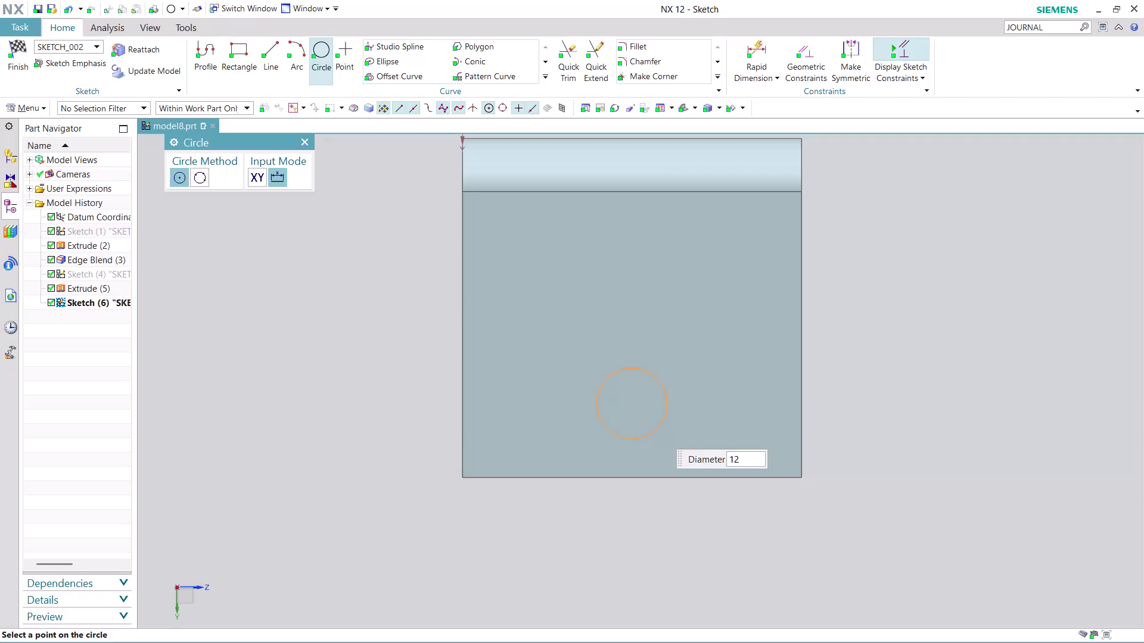
Place a 12 mm diameter circle on the upright face, entering its centre in XY mode.
key(Return)
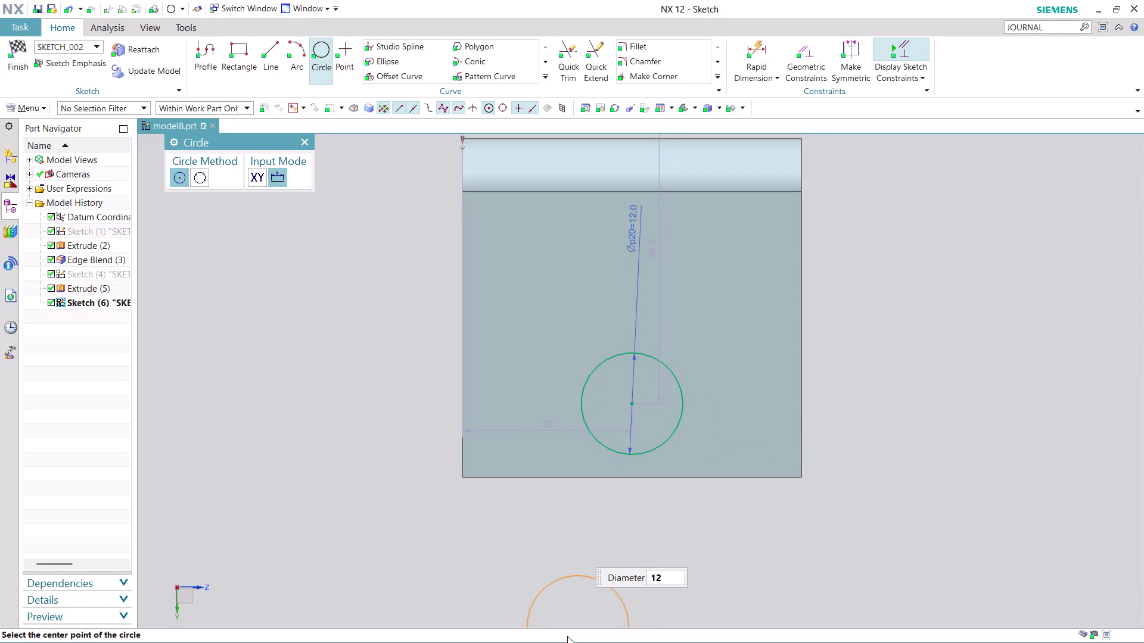
key(Escape)
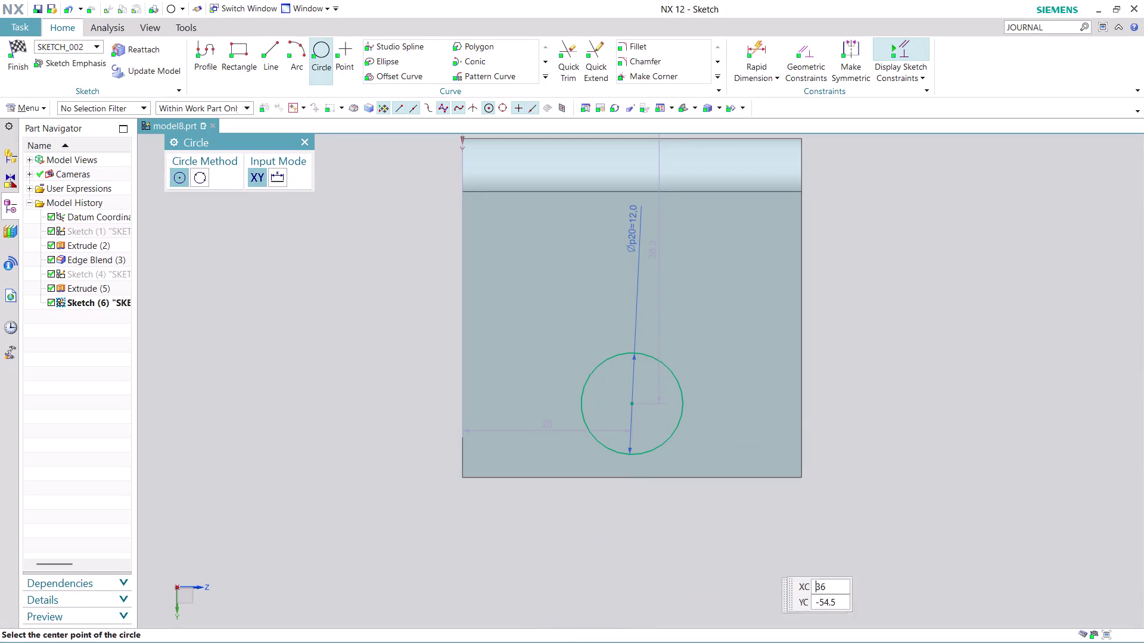
click(760, 43)
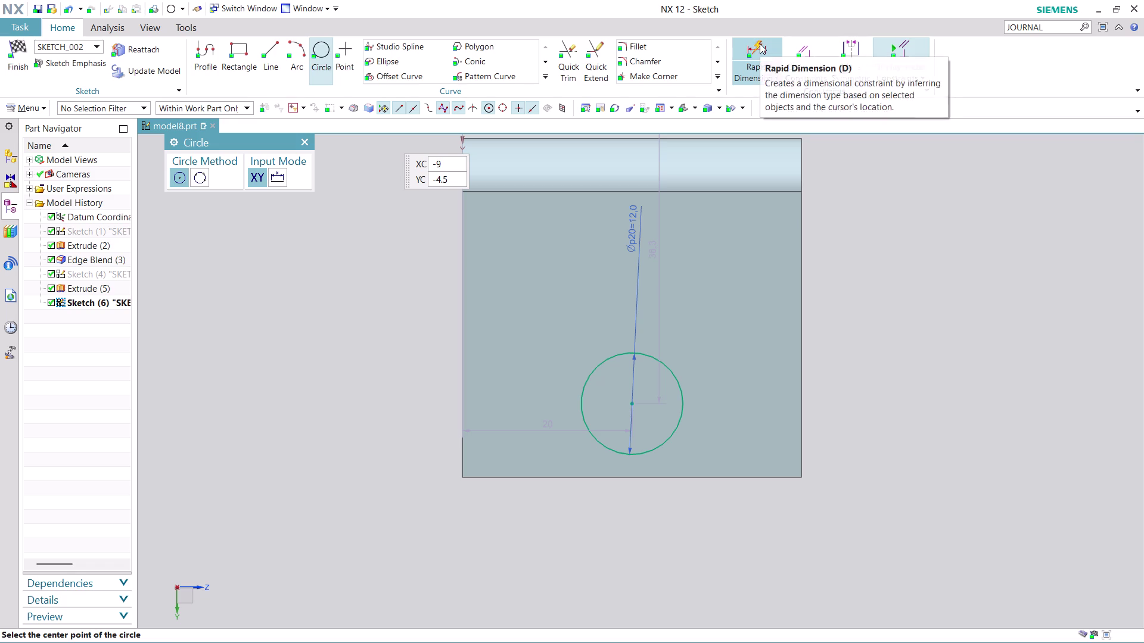
click(635, 404)
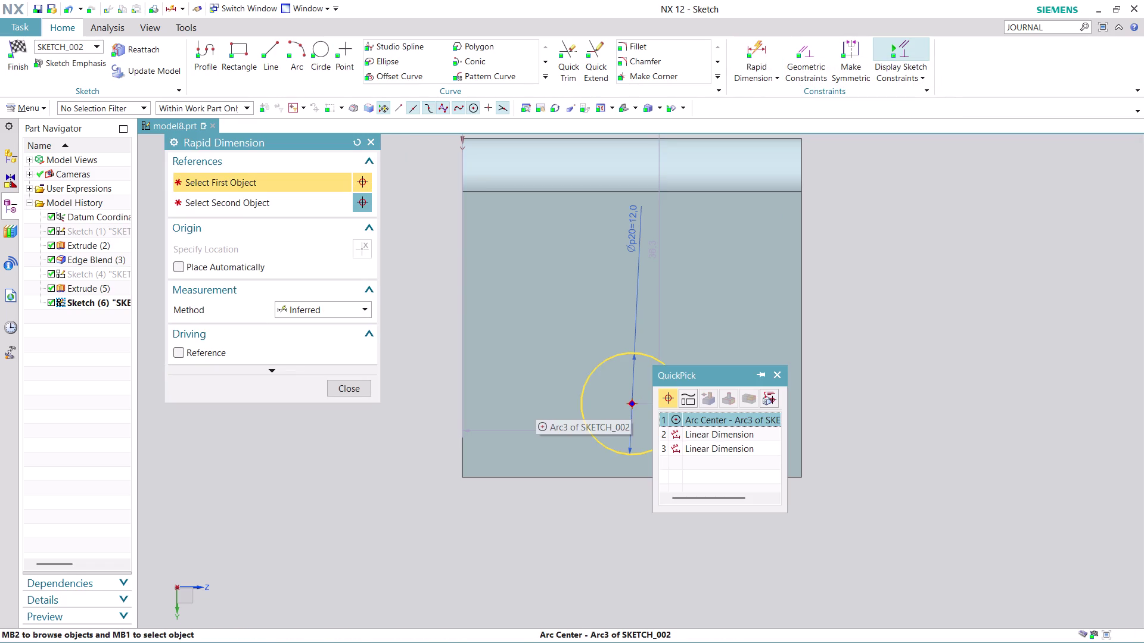
Dimension the circle centre 15 mm above the bottom edge, then finish the sketch.
click(706, 421)
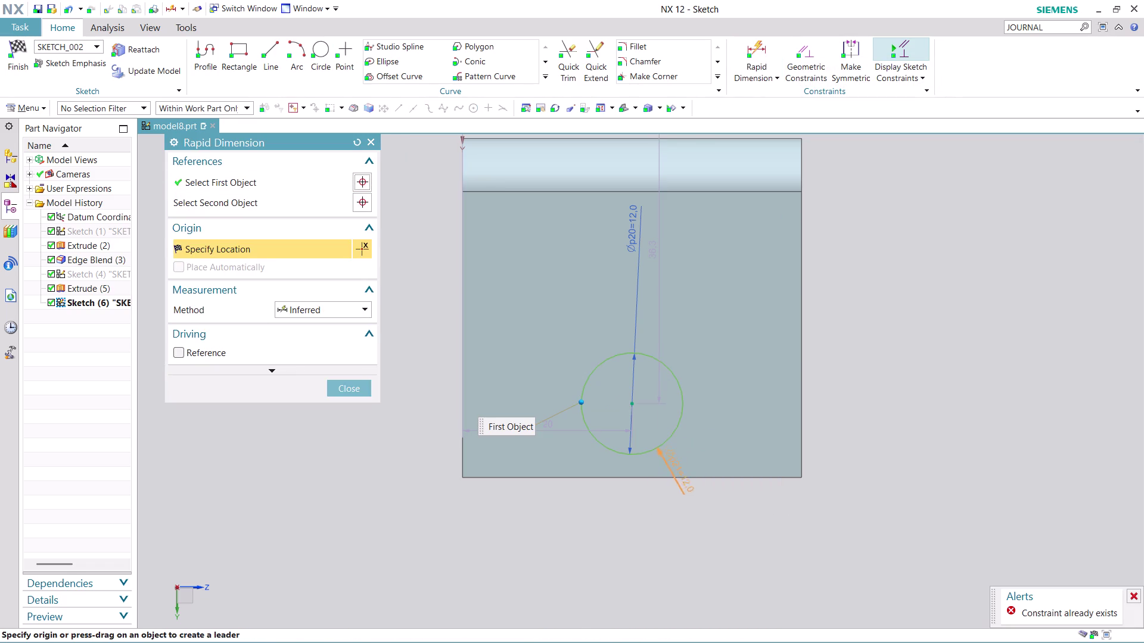
click(683, 478)
click(916, 437)
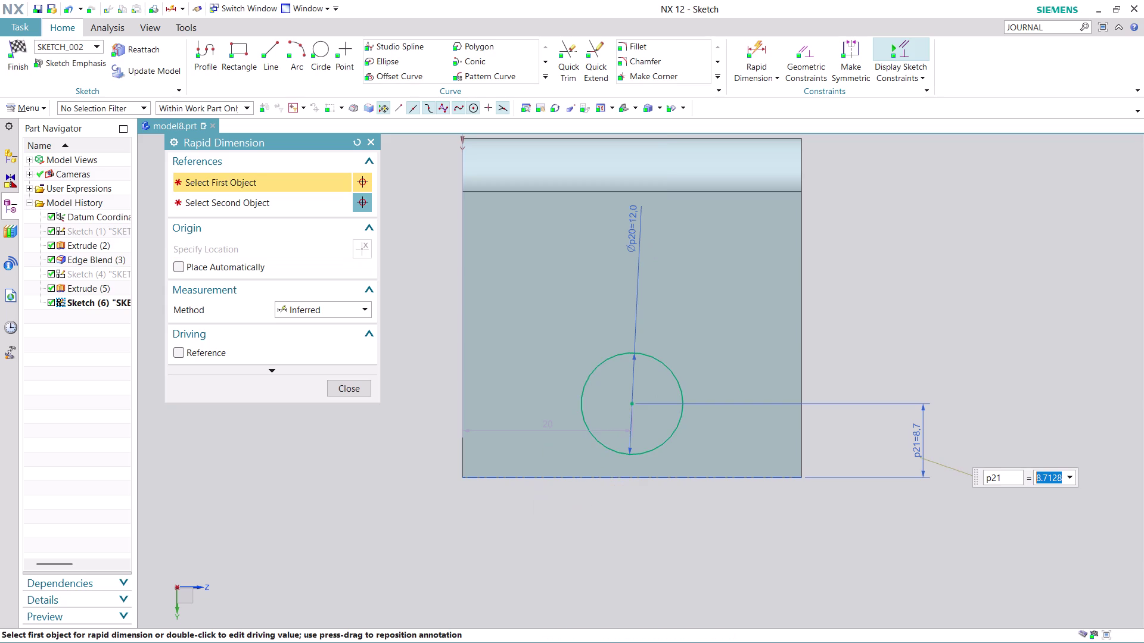
text(15)
key(Return)
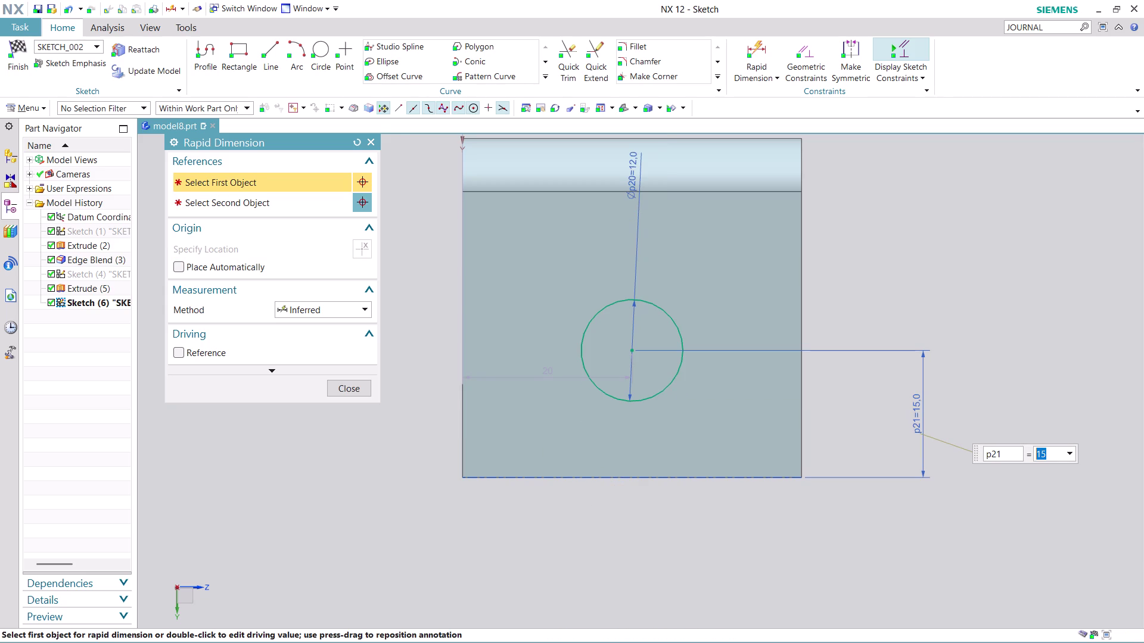
click(342, 392)
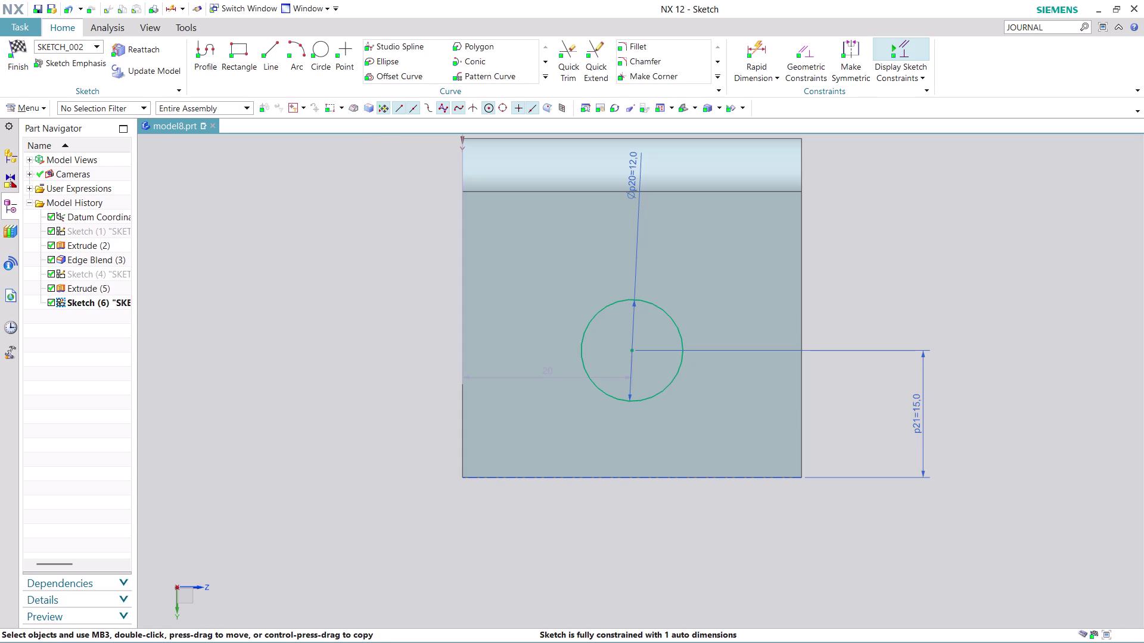
click(16, 71)
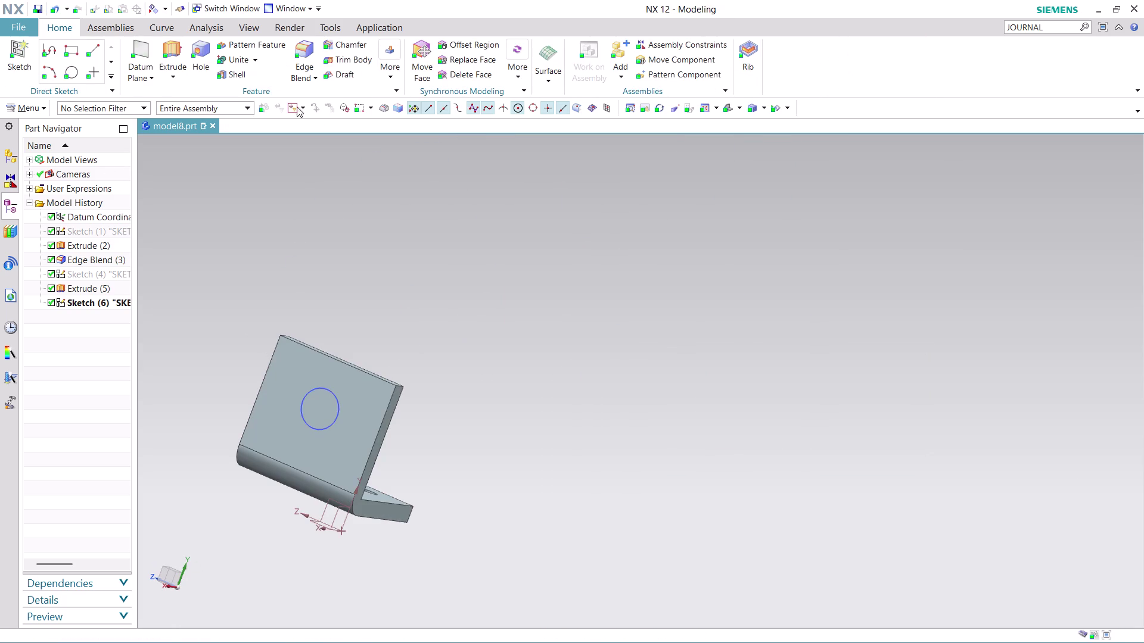
Extrude the circle reversed, Until Next with Boolean Subtract, cutting a hole through the upright face.
click(180, 44)
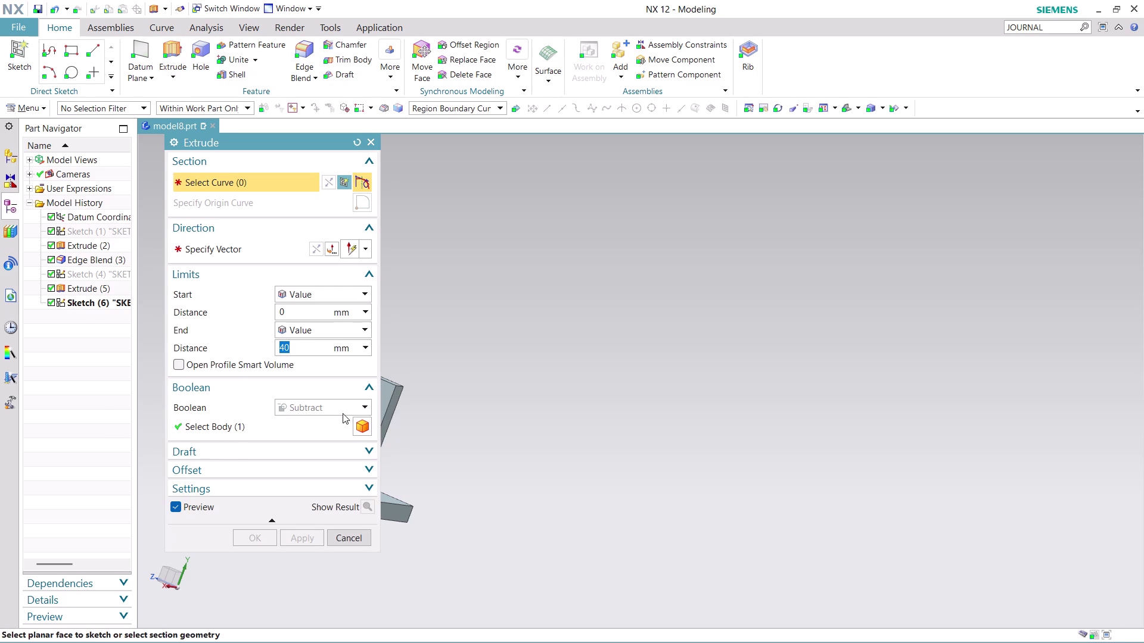
drag(314, 142, 645, 157)
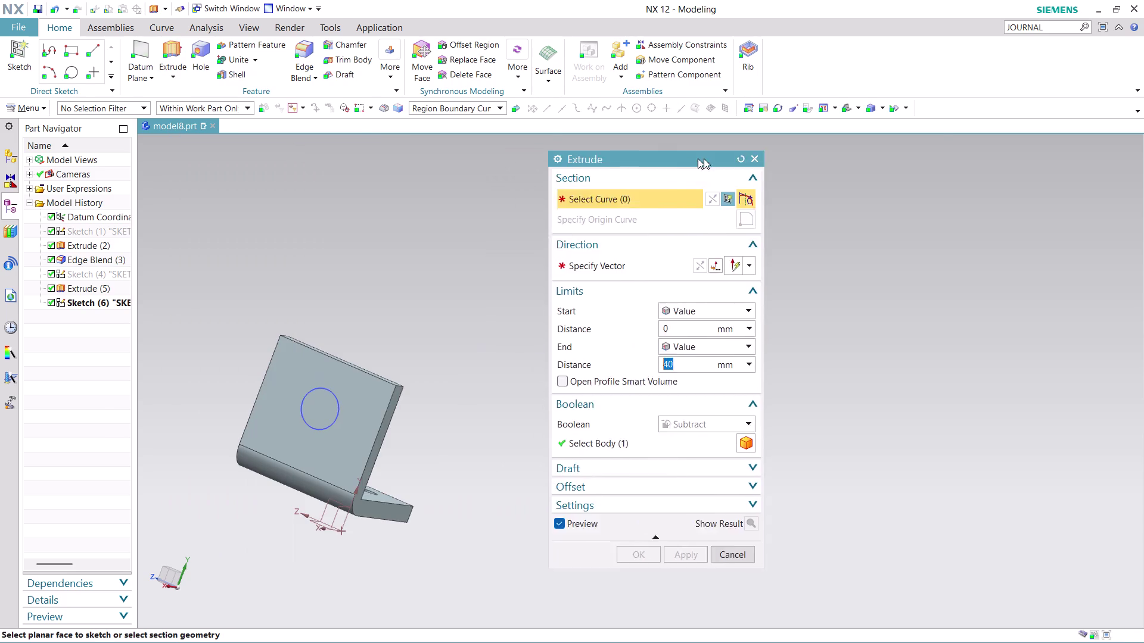
drag(645, 157, 882, 150)
click(321, 408)
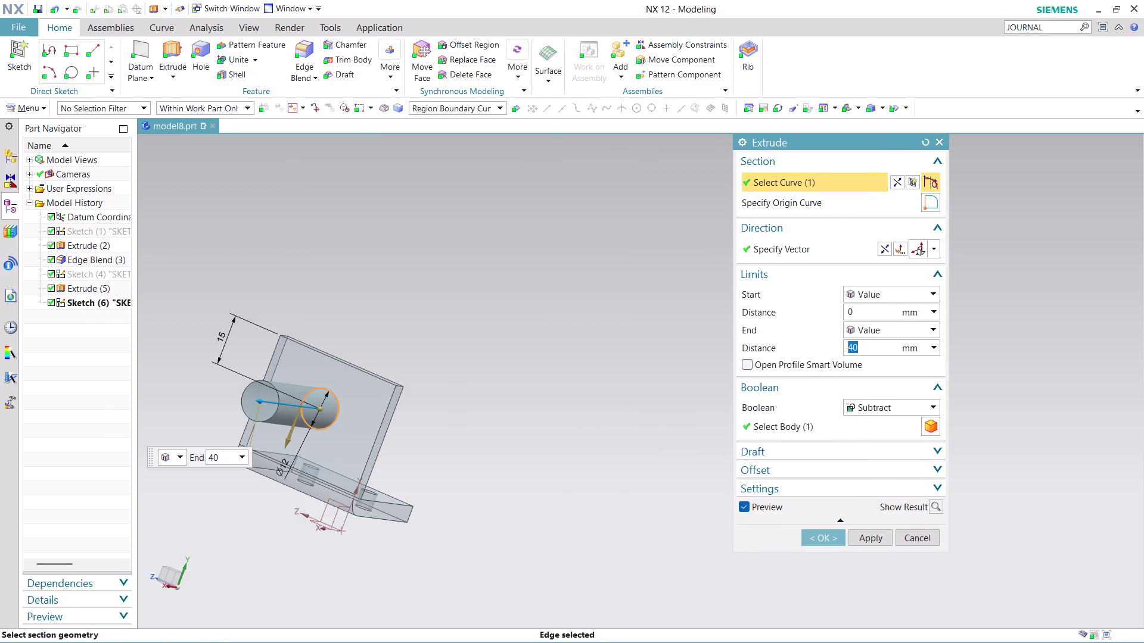
click(885, 248)
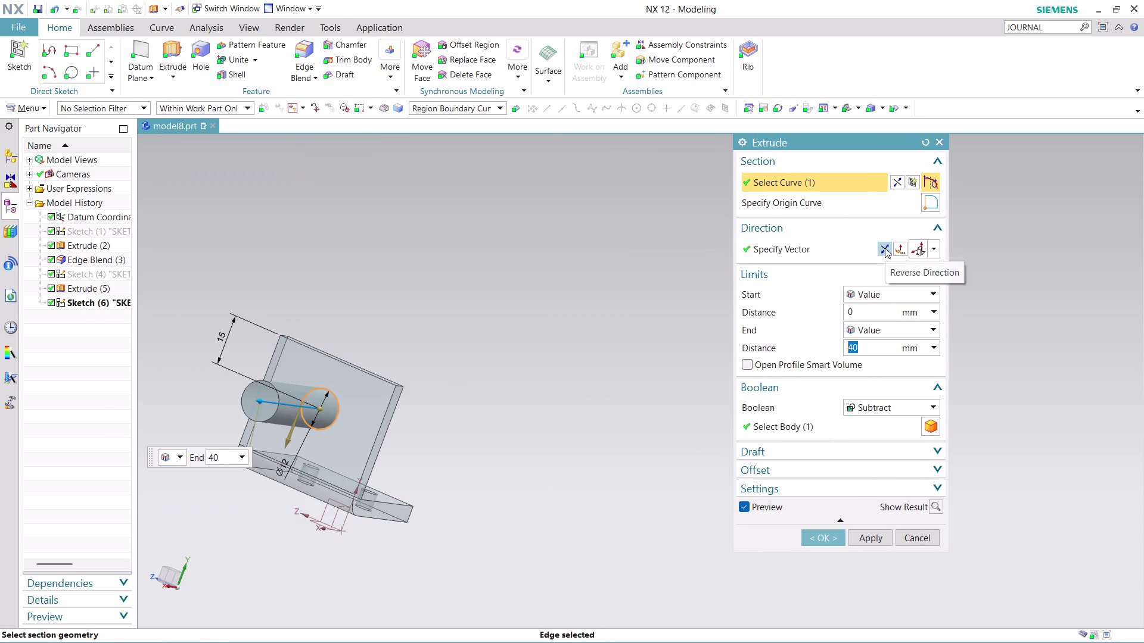
click(930, 331)
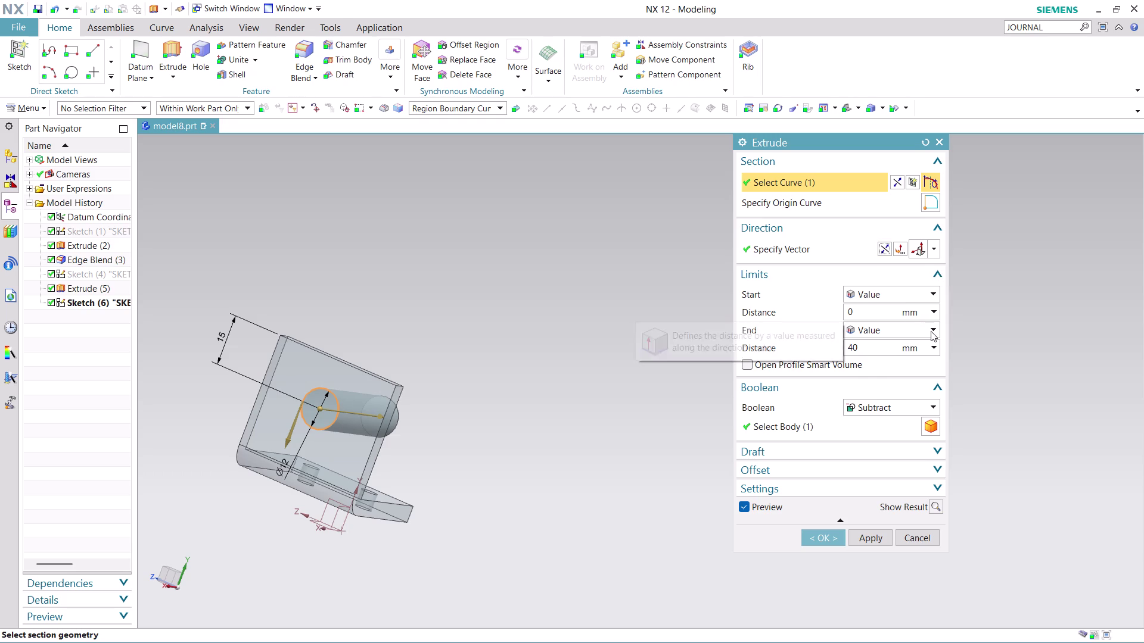
click(904, 369)
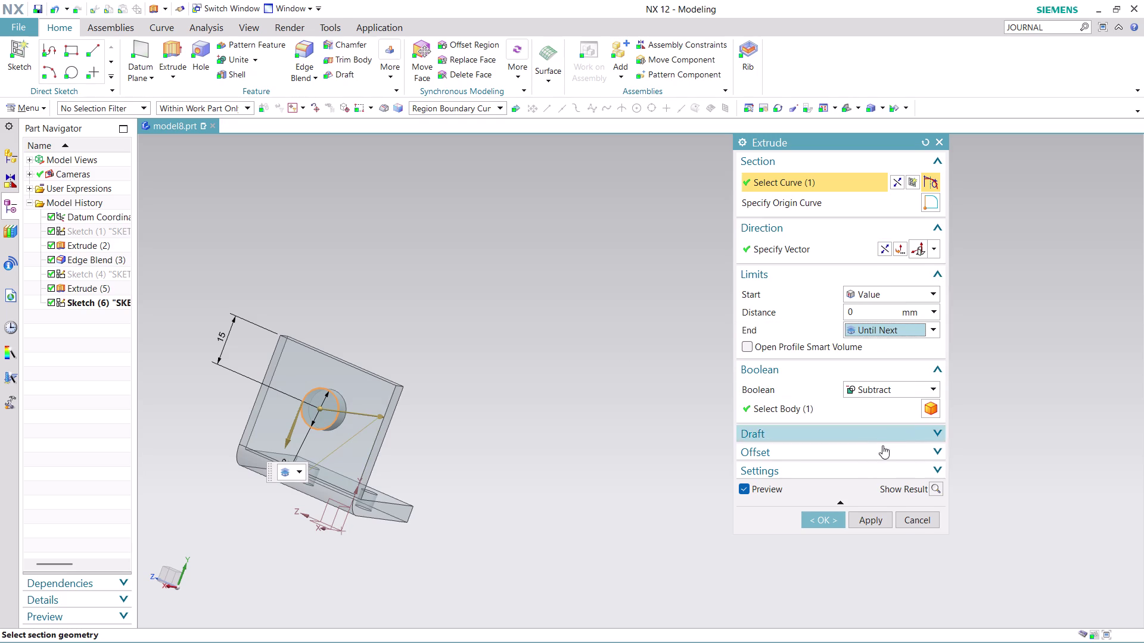
click(830, 524)
middle_drag(611, 509, 608, 508)
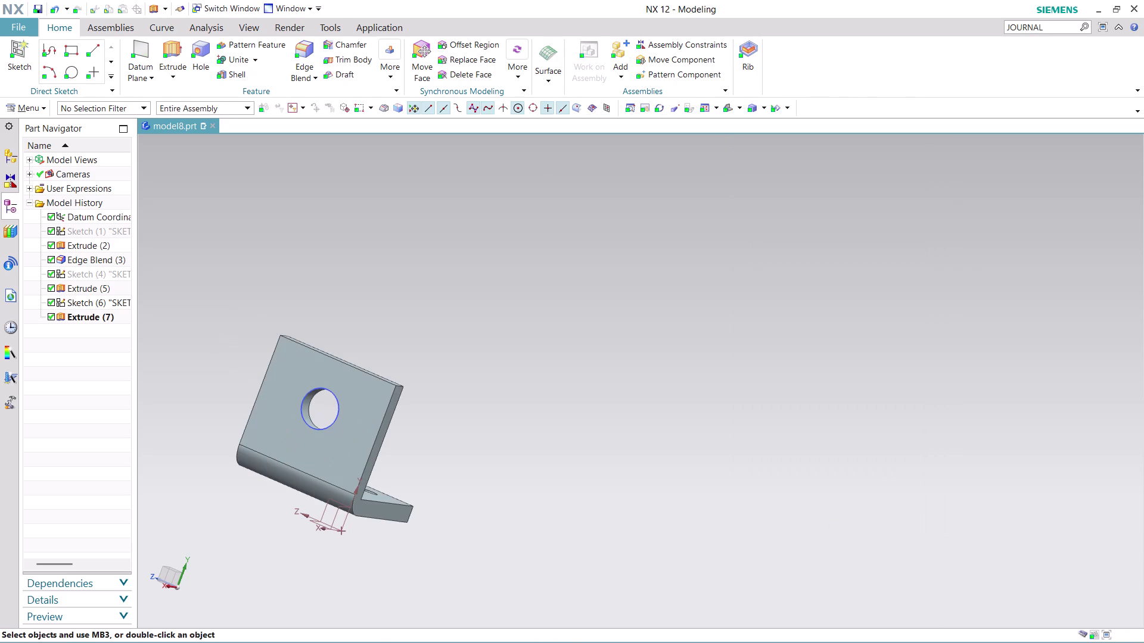
Orbit and zoom around the bracket, ending on an angled view of the upright-face hole.
middle_drag(608, 508, 621, 460)
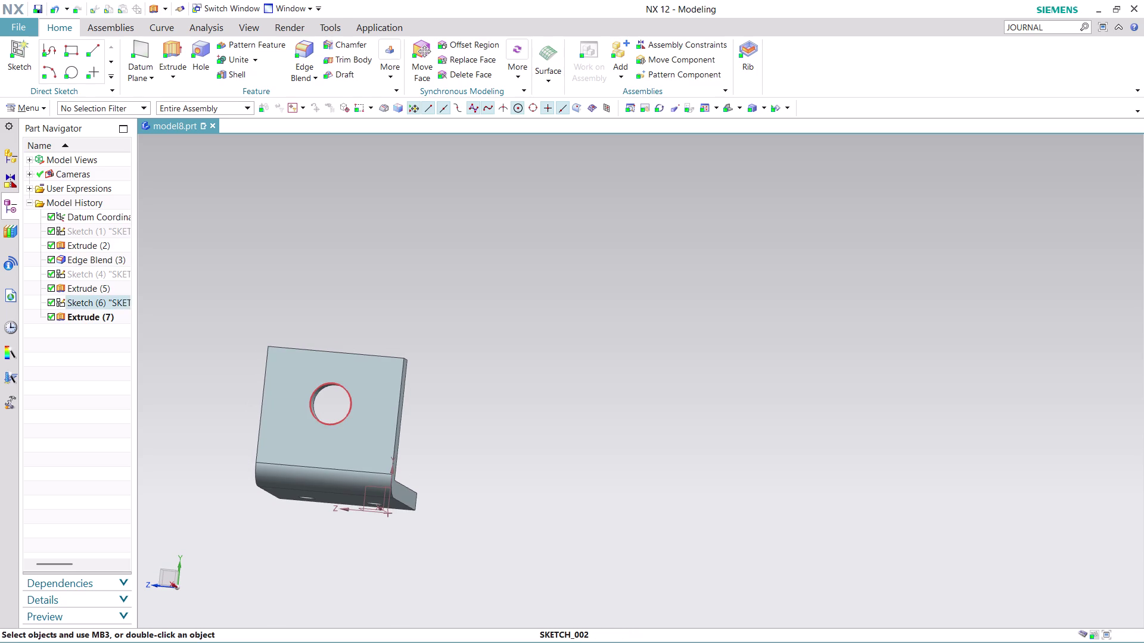
right_click(323, 422)
click(377, 129)
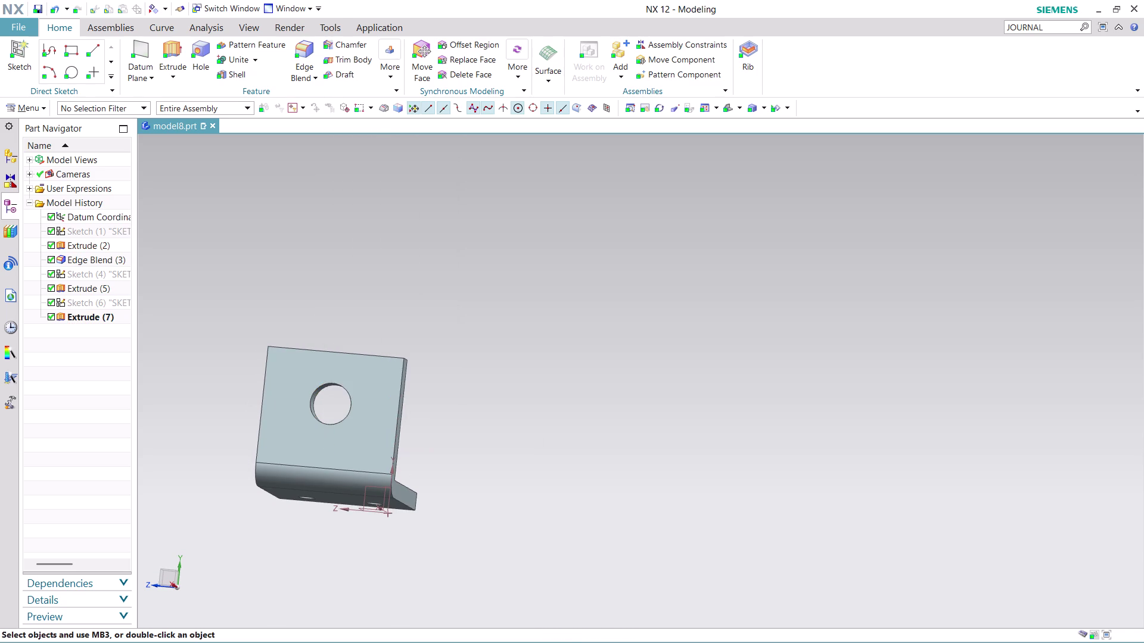
middle_drag(588, 435, 465, 525)
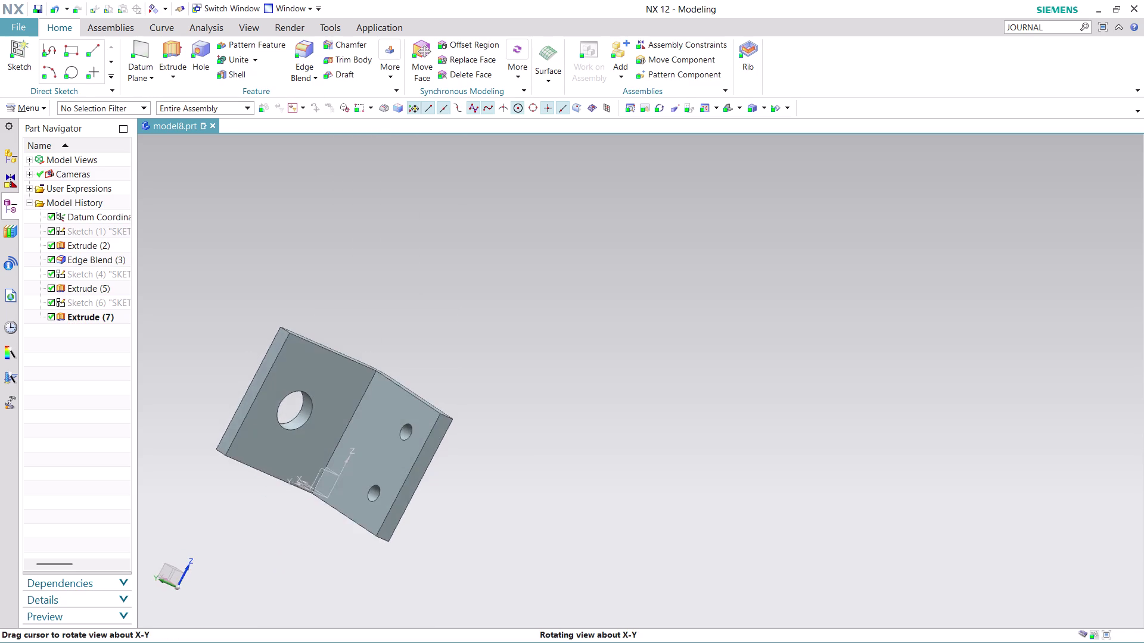
middle_drag(465, 525, 519, 471)
scroll(down, 3)
scroll(up, 3)
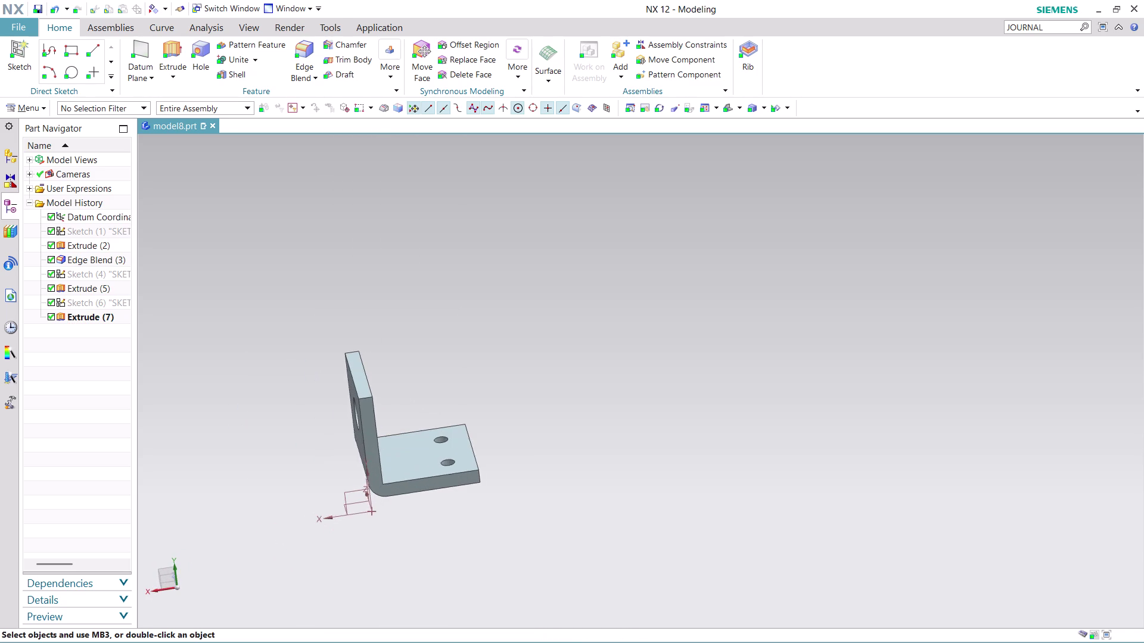
middle_drag(413, 552, 371, 557)
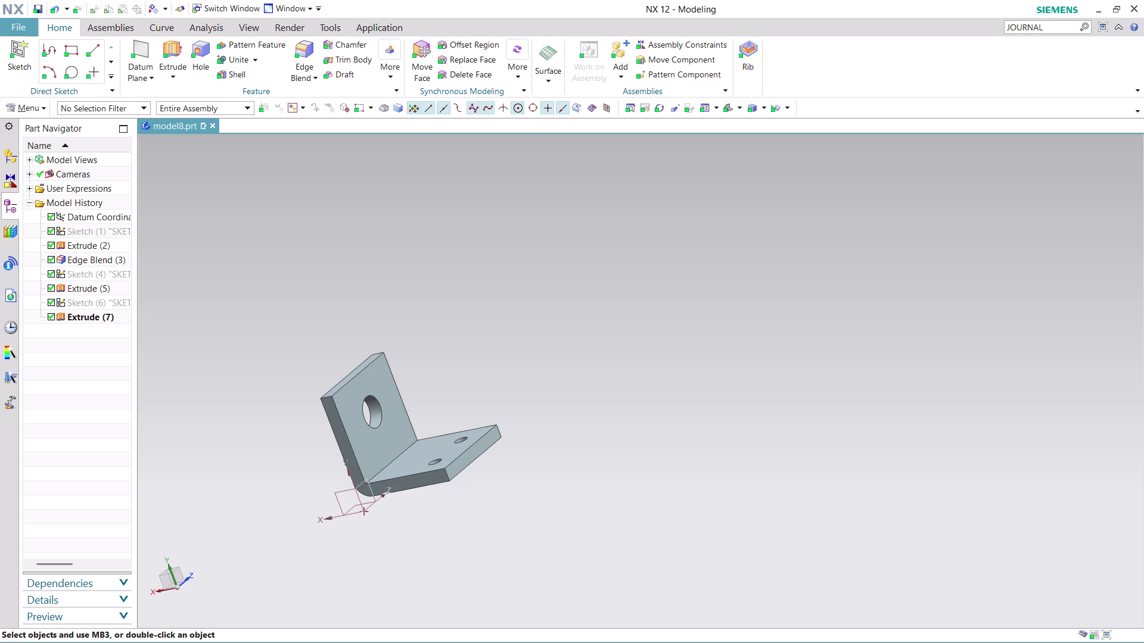
click(1048, 26)
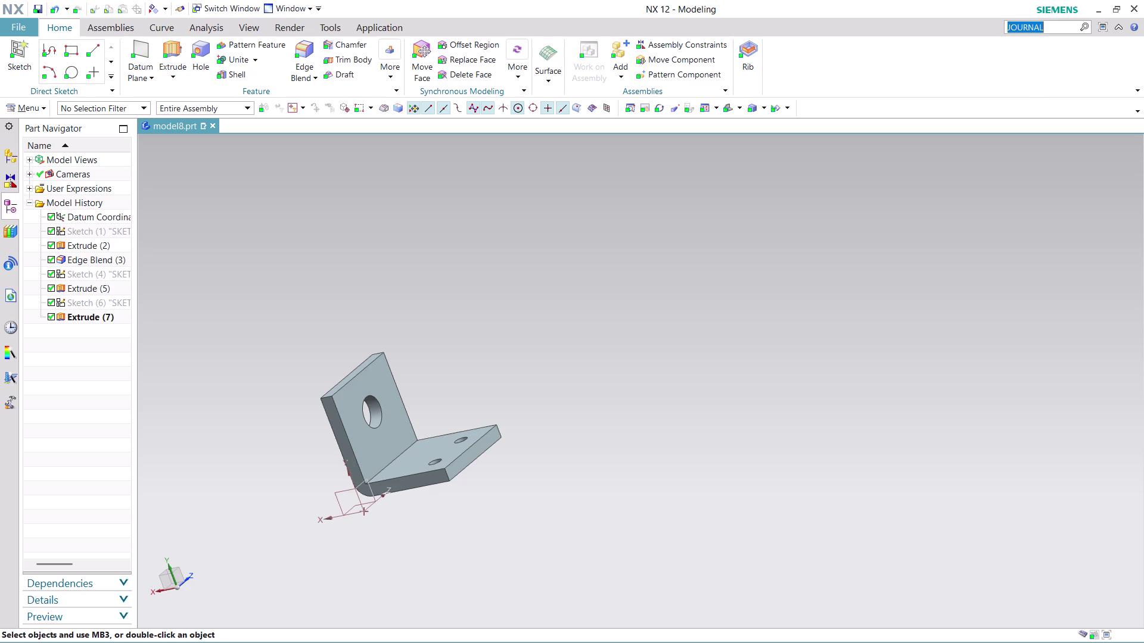
Stop journal recording through a Command Finder JOURNAL search, then begin saving the part.
key(Return)
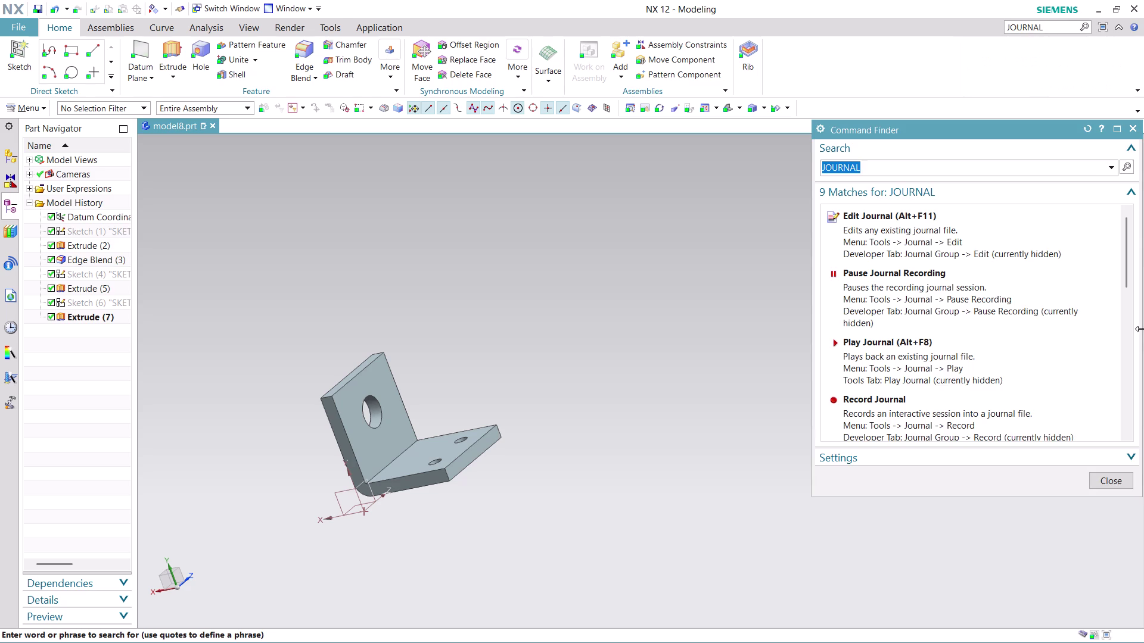
scroll(down, 3)
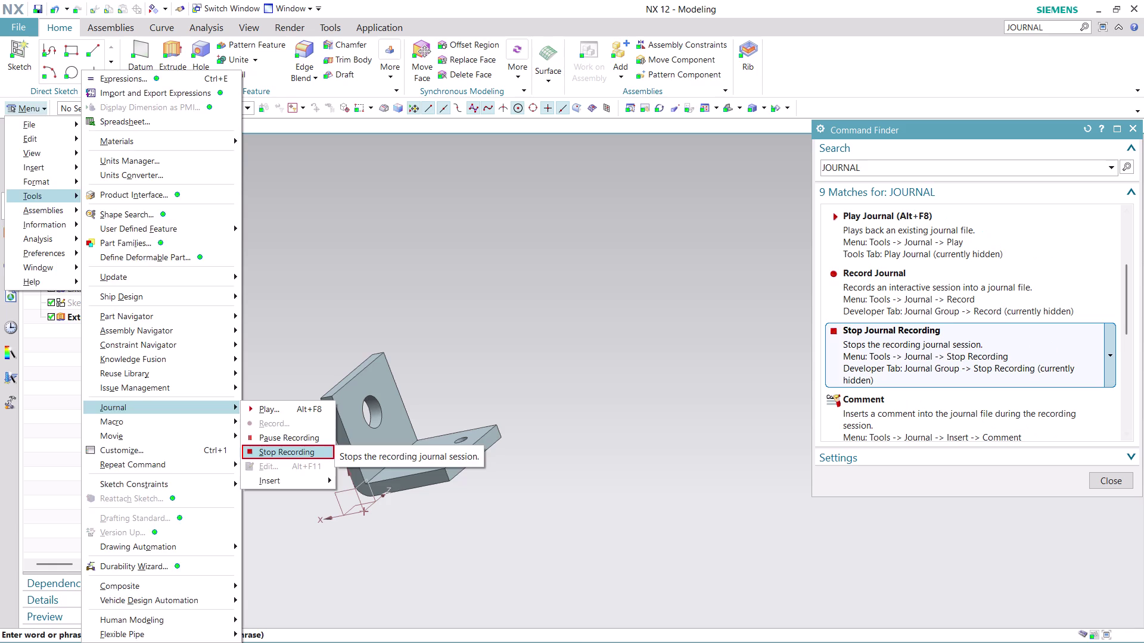
click(986, 341)
click(986, 342)
double_click(986, 341)
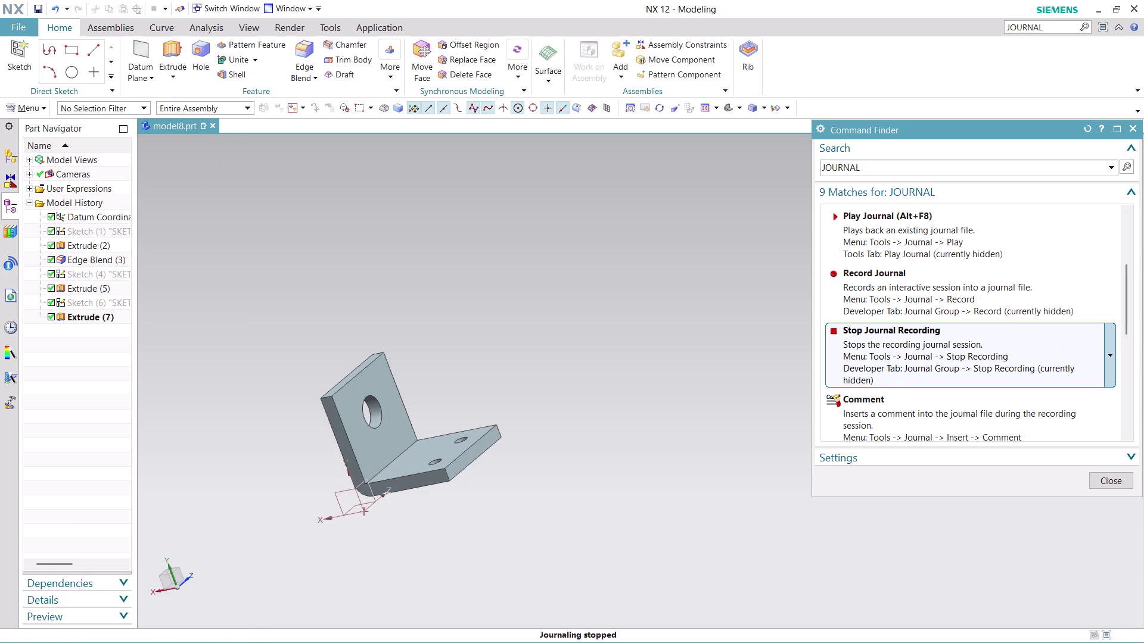
click(1106, 480)
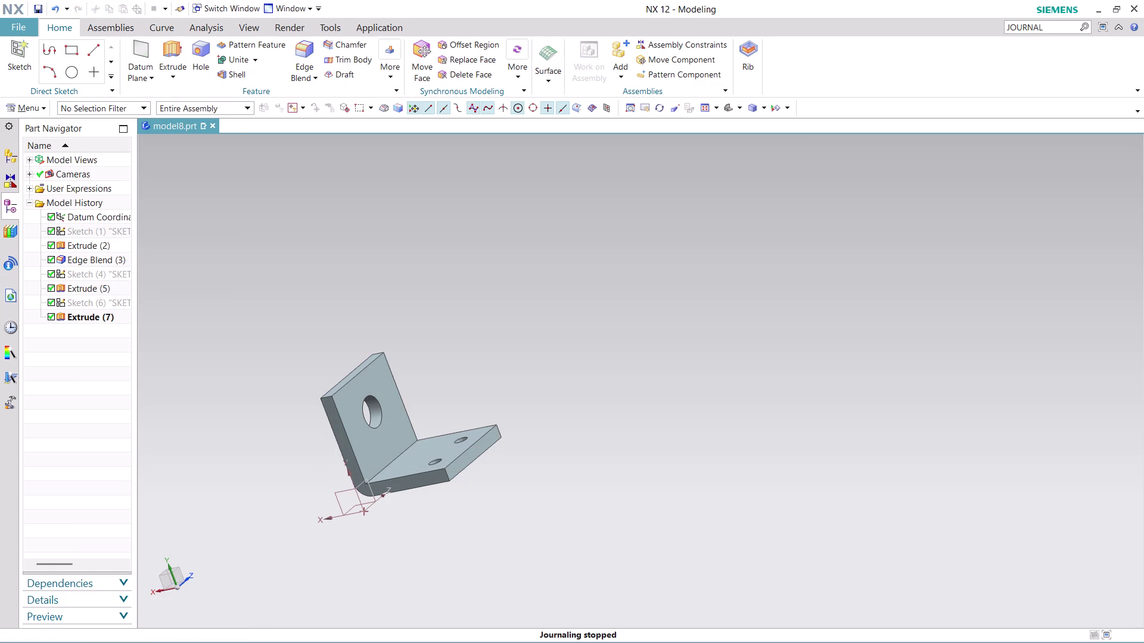
key(ctrl+s)
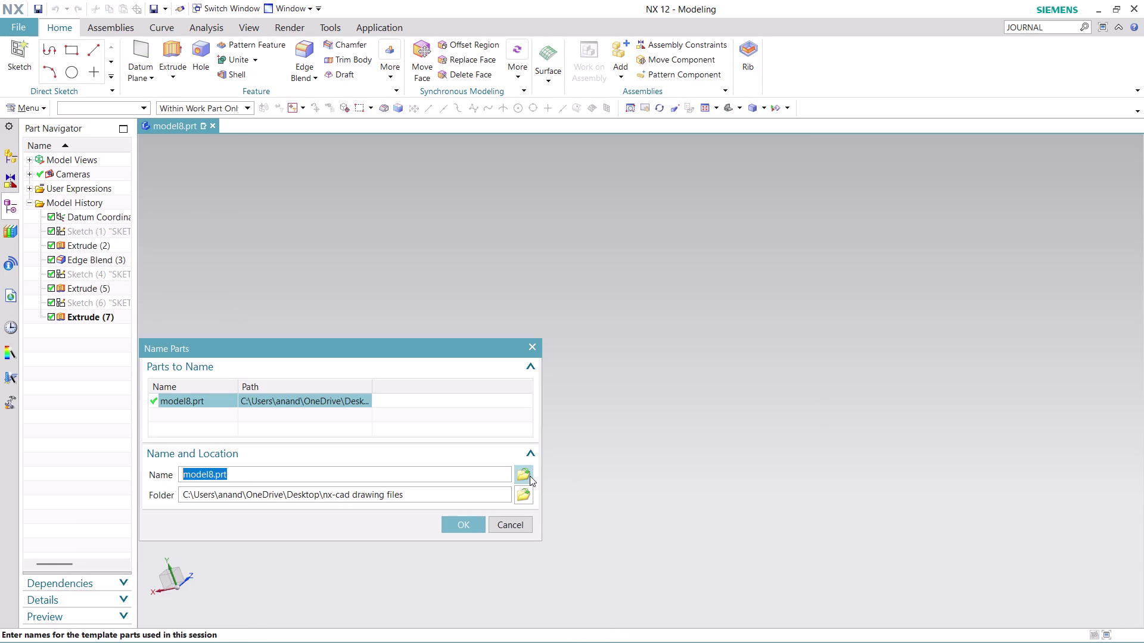
Save the bracket part under the name 'ASSEMBLY 3 PART 8'.
click(530, 476)
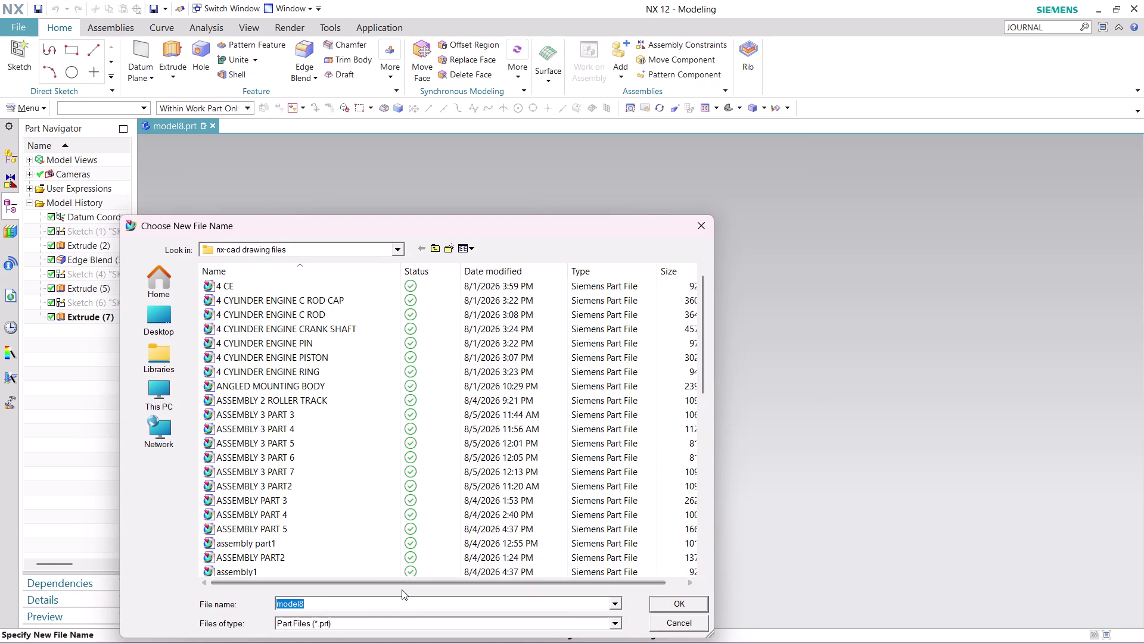
text(ASS)
text(EM)
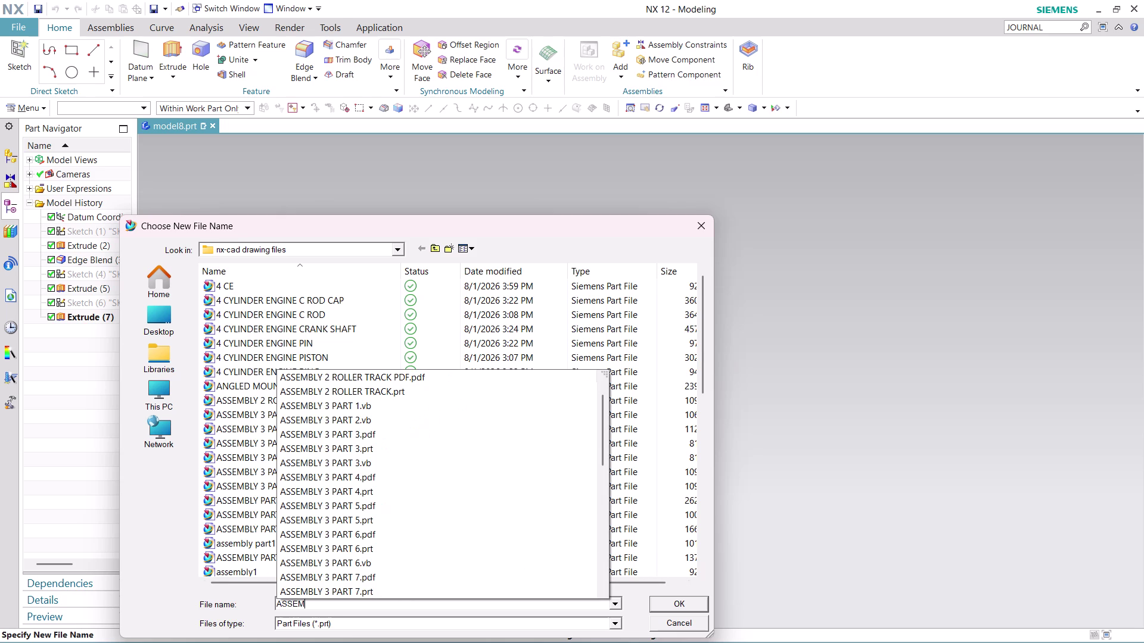
text(BLY 3)
key(space)
text(PART)
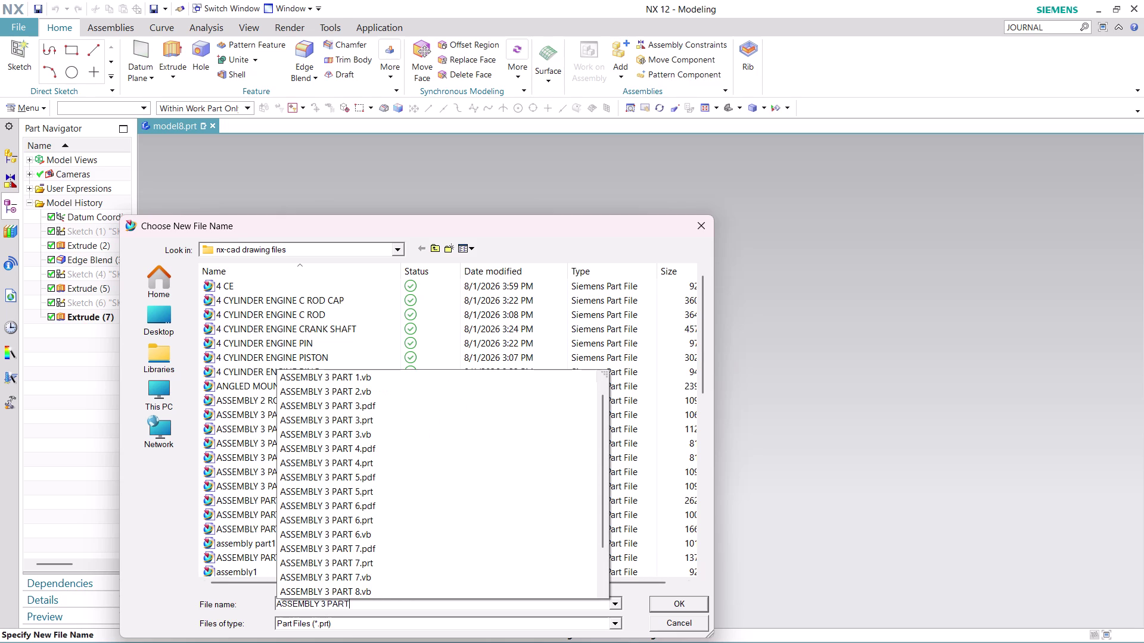
key(space)
text(8)
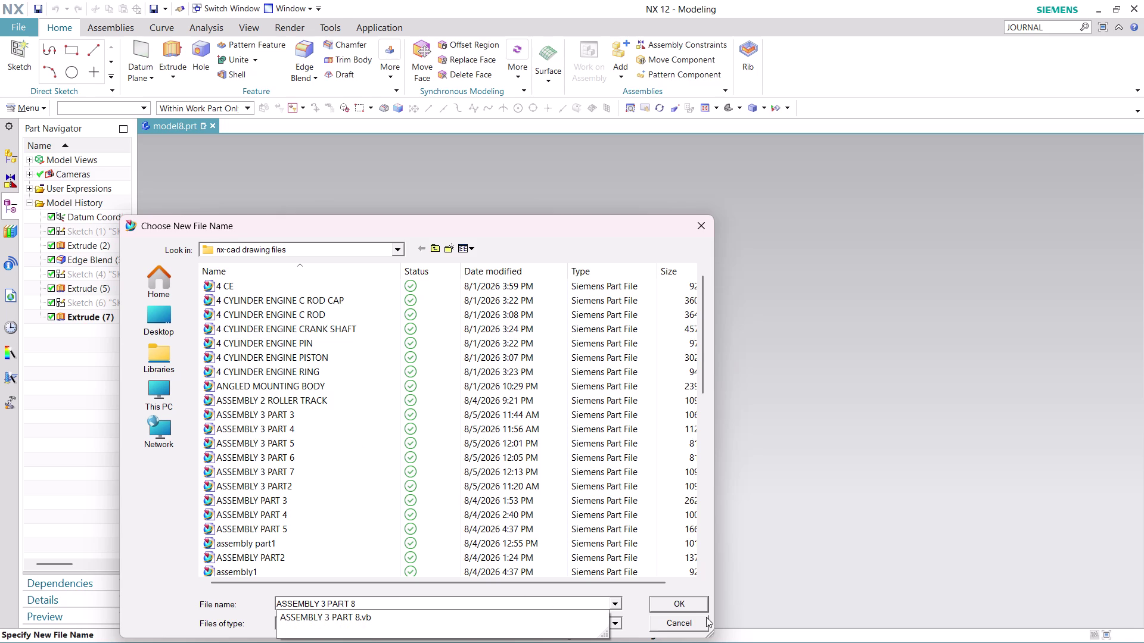
click(684, 601)
click(472, 525)
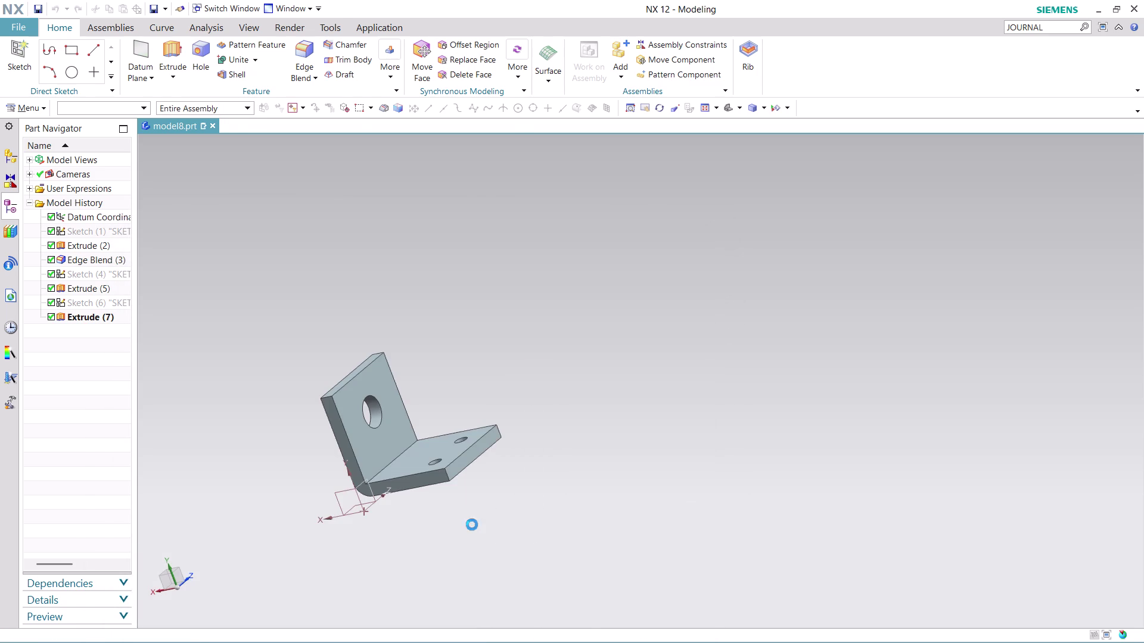
Export the current display to PDF.
click(13, 27)
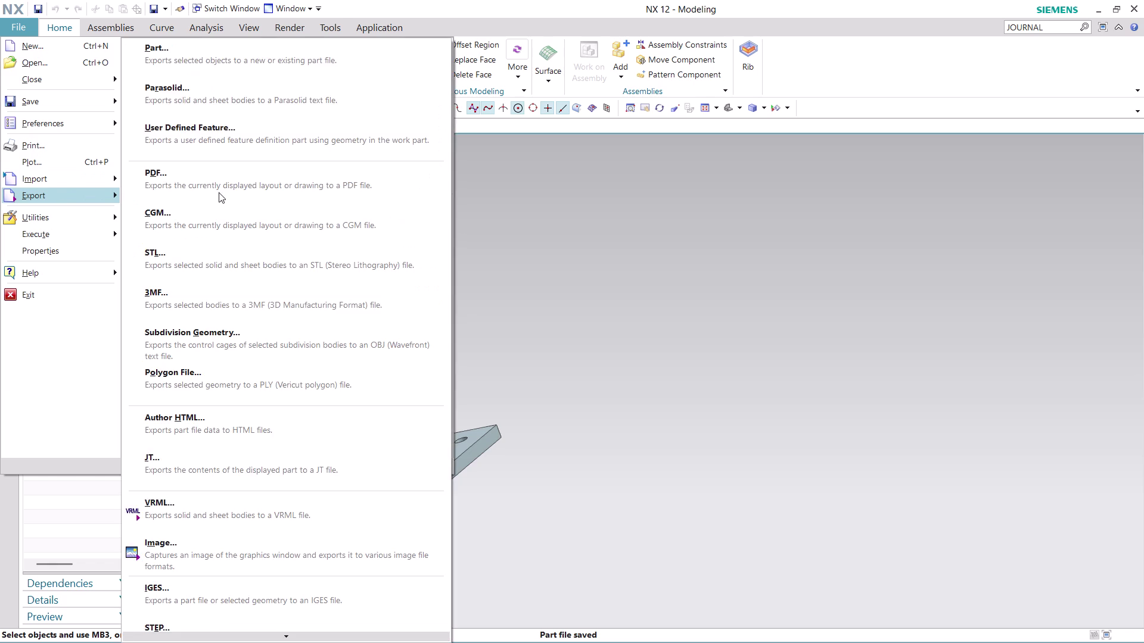
click(218, 193)
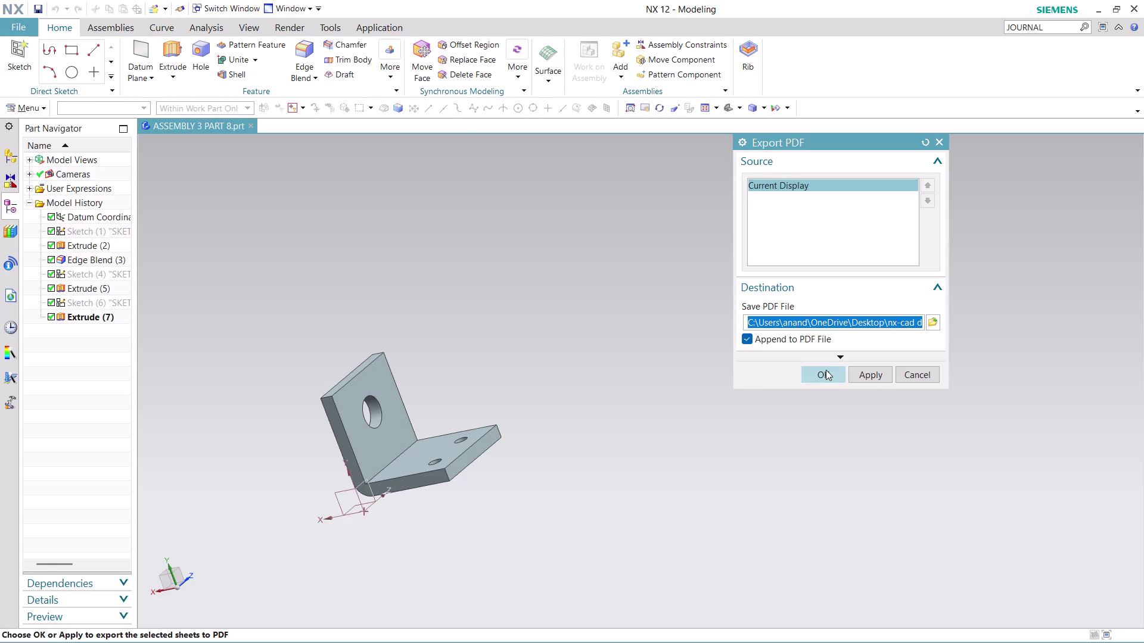
click(826, 376)
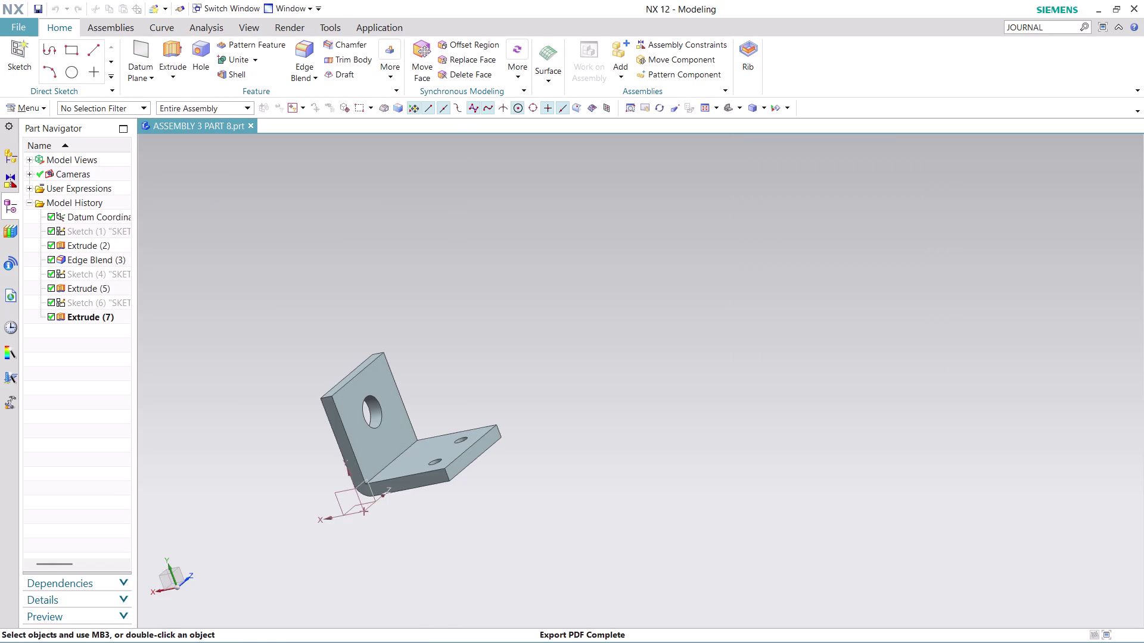